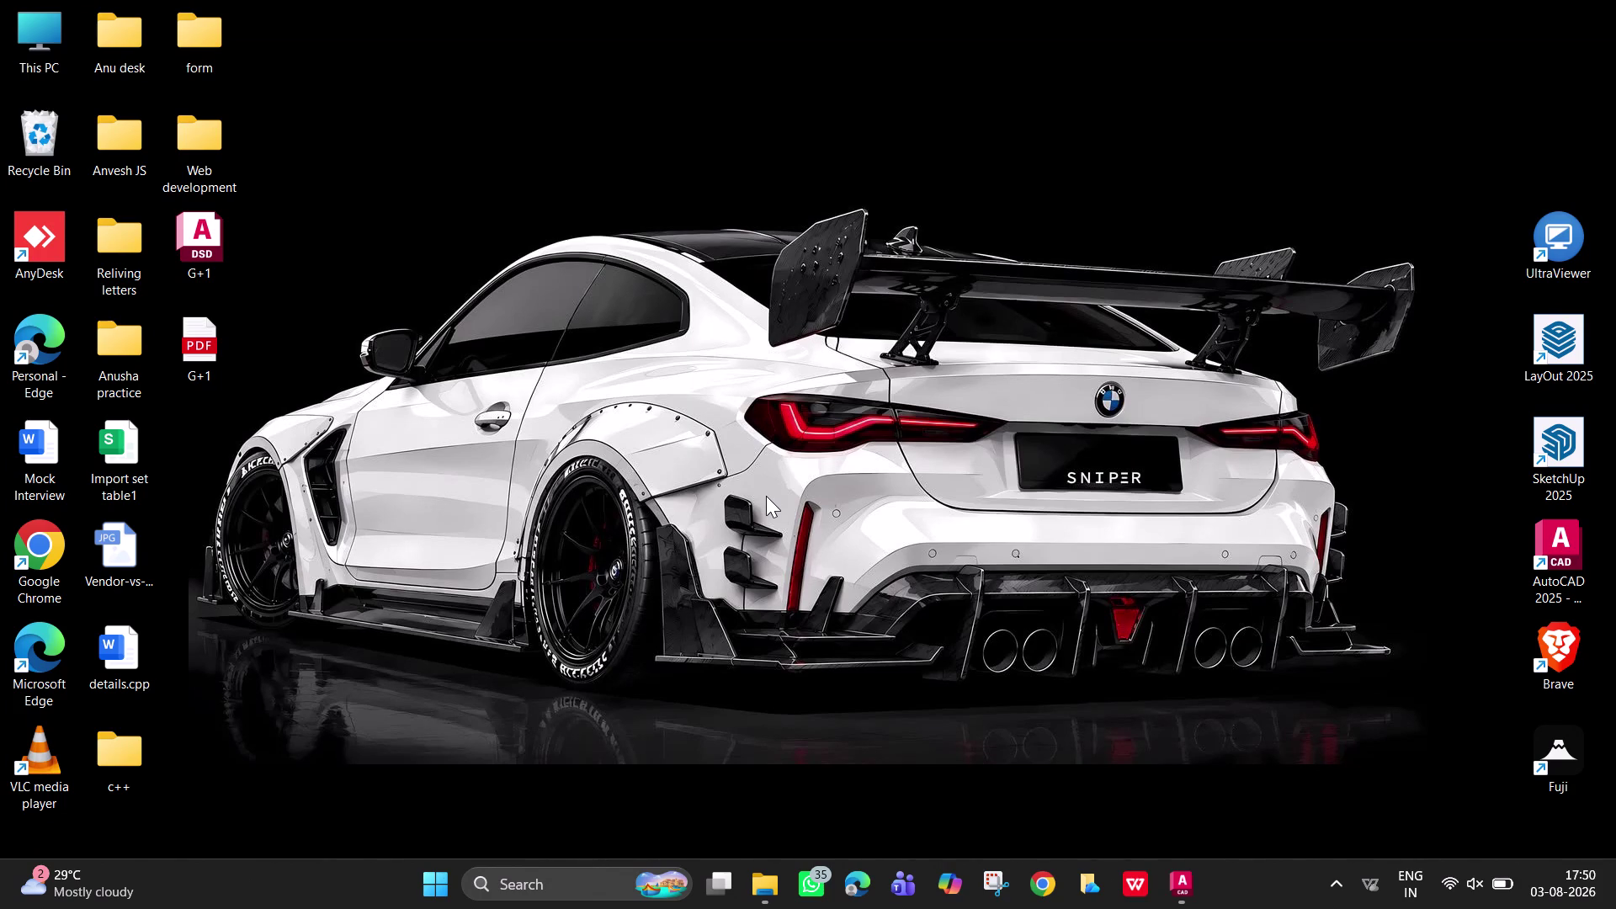
right_click(821, 369)
right_click(844, 350)
right_click(1142, 229)
right_click(1315, 231)
click(1234, 317)
right_drag(1158, 199, 1164, 189)
click(1236, 282)
right_click(1096, 169)
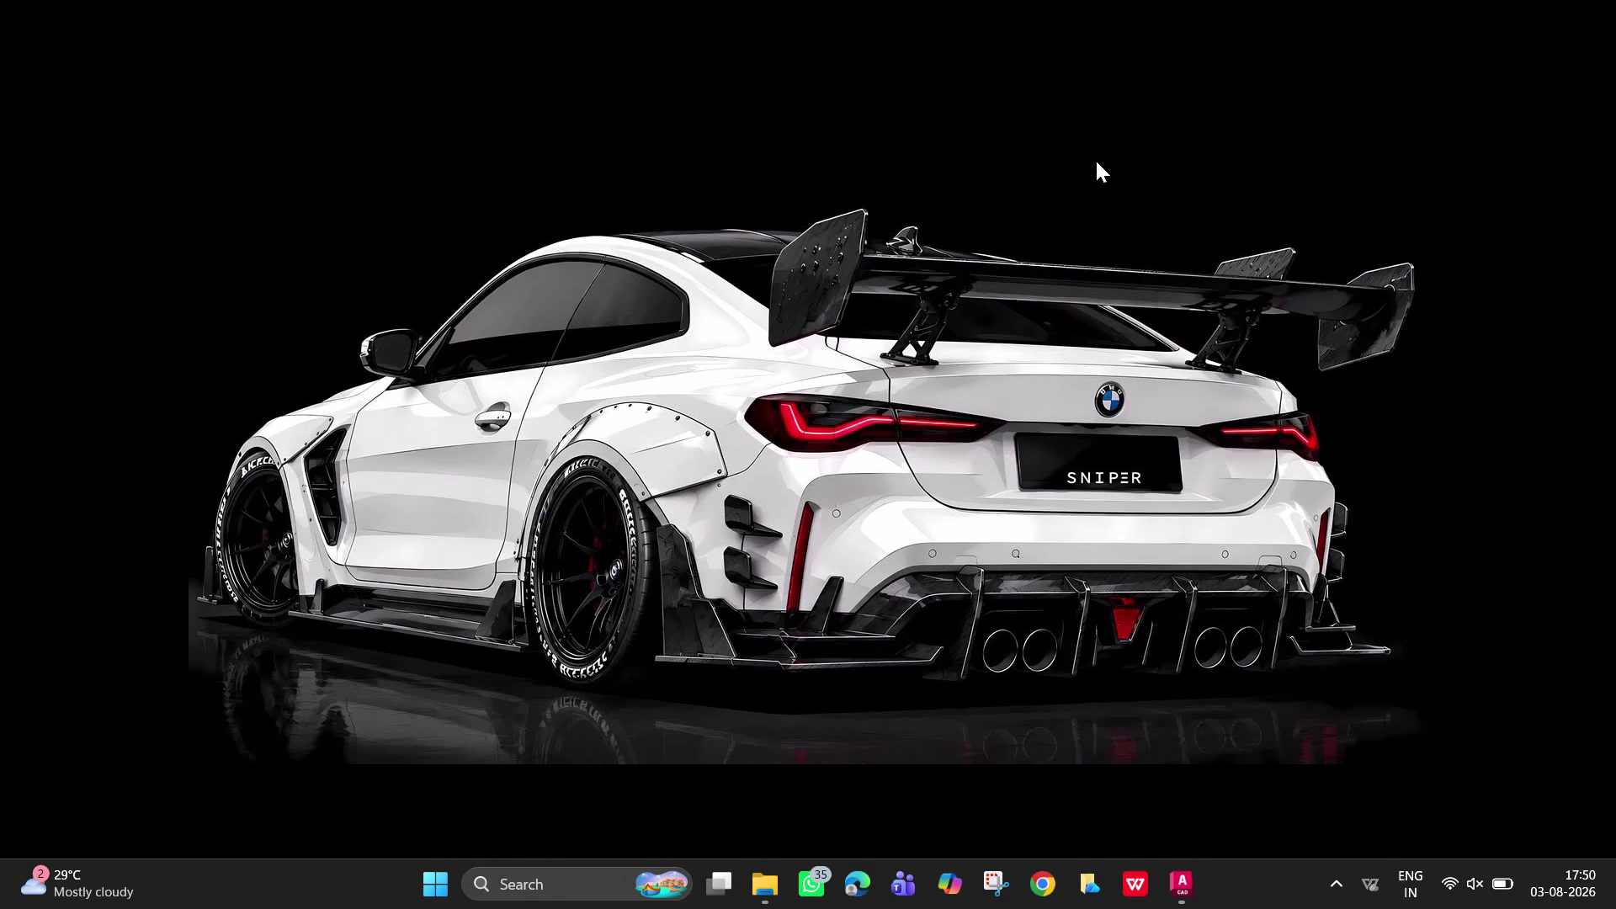
click(1196, 271)
right_click(1097, 44)
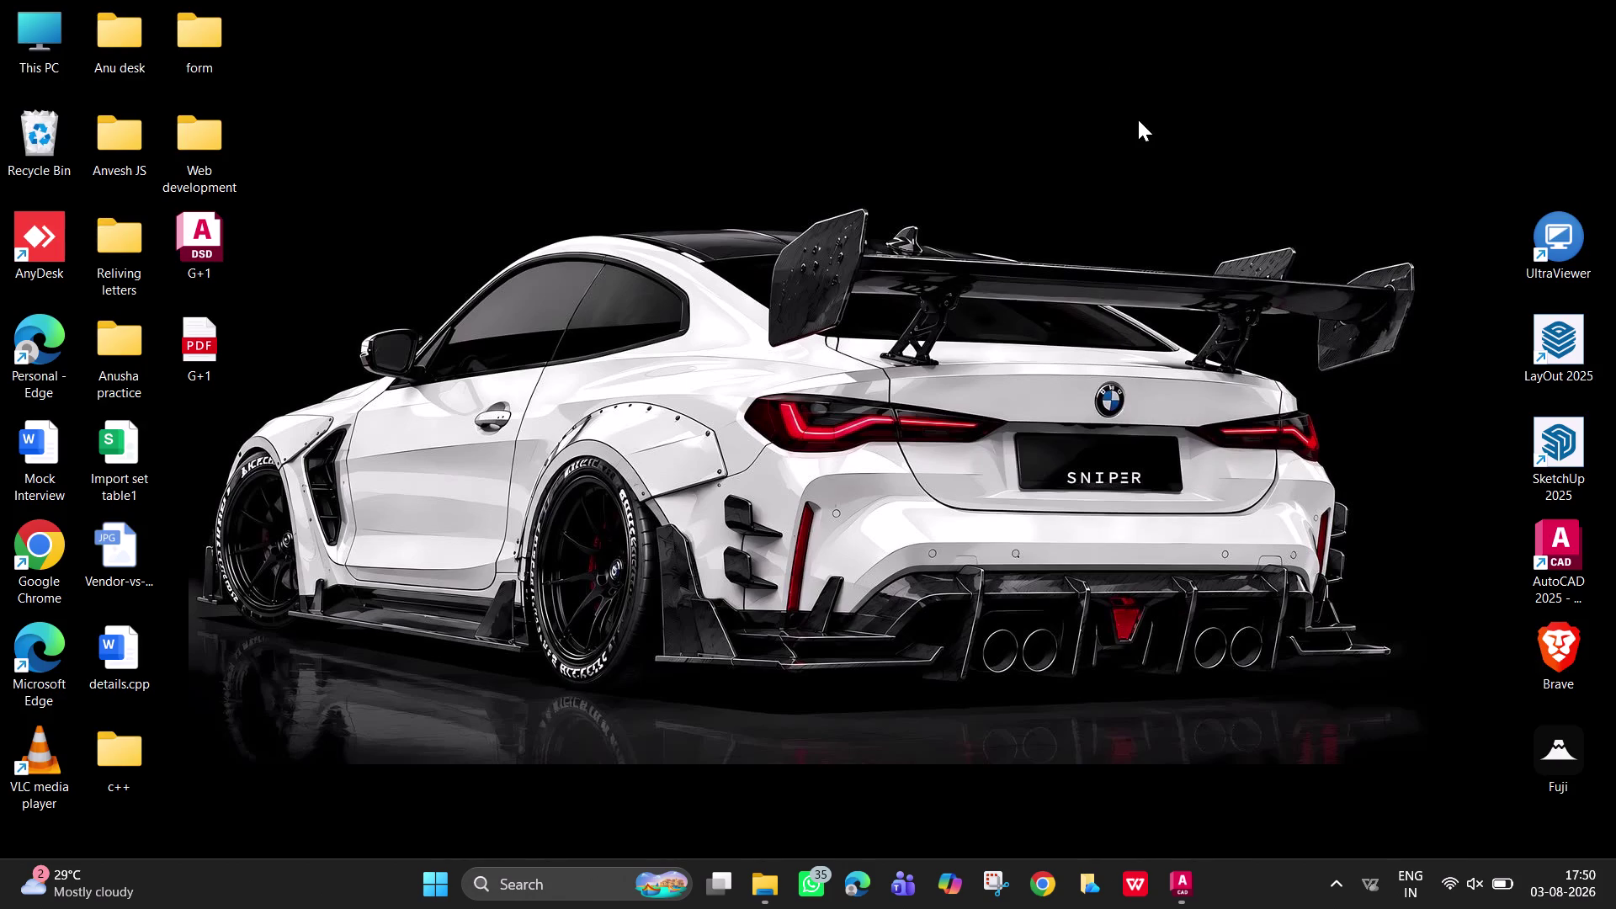
click(1159, 141)
right_click(1159, 141)
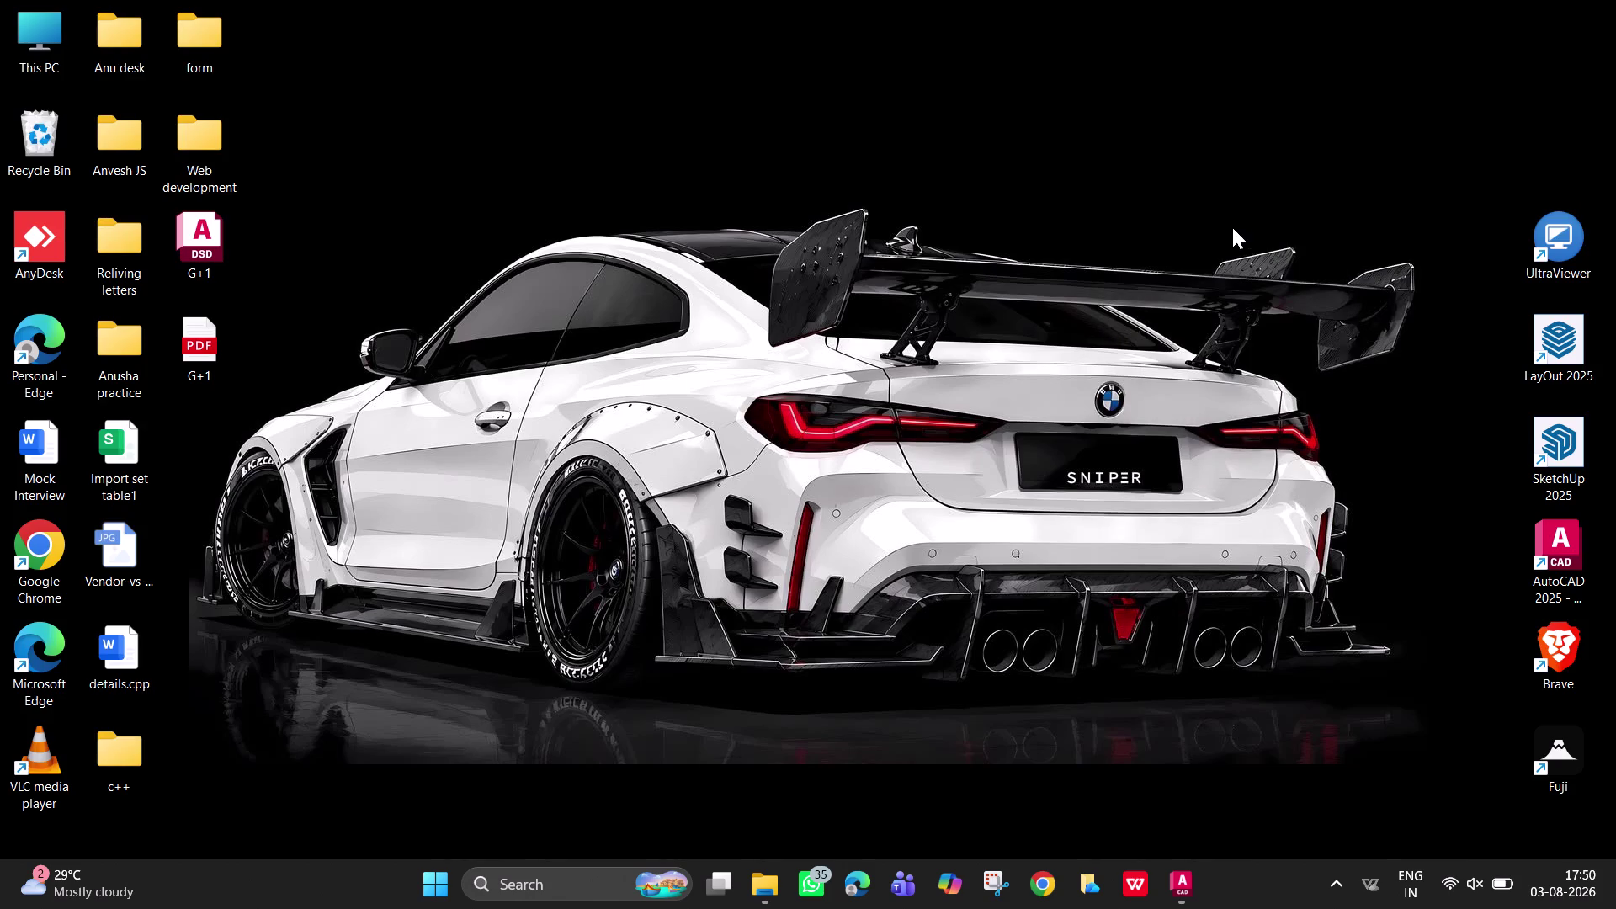
click(1231, 225)
right_click(1192, 178)
click(1289, 268)
key(alt+F4)
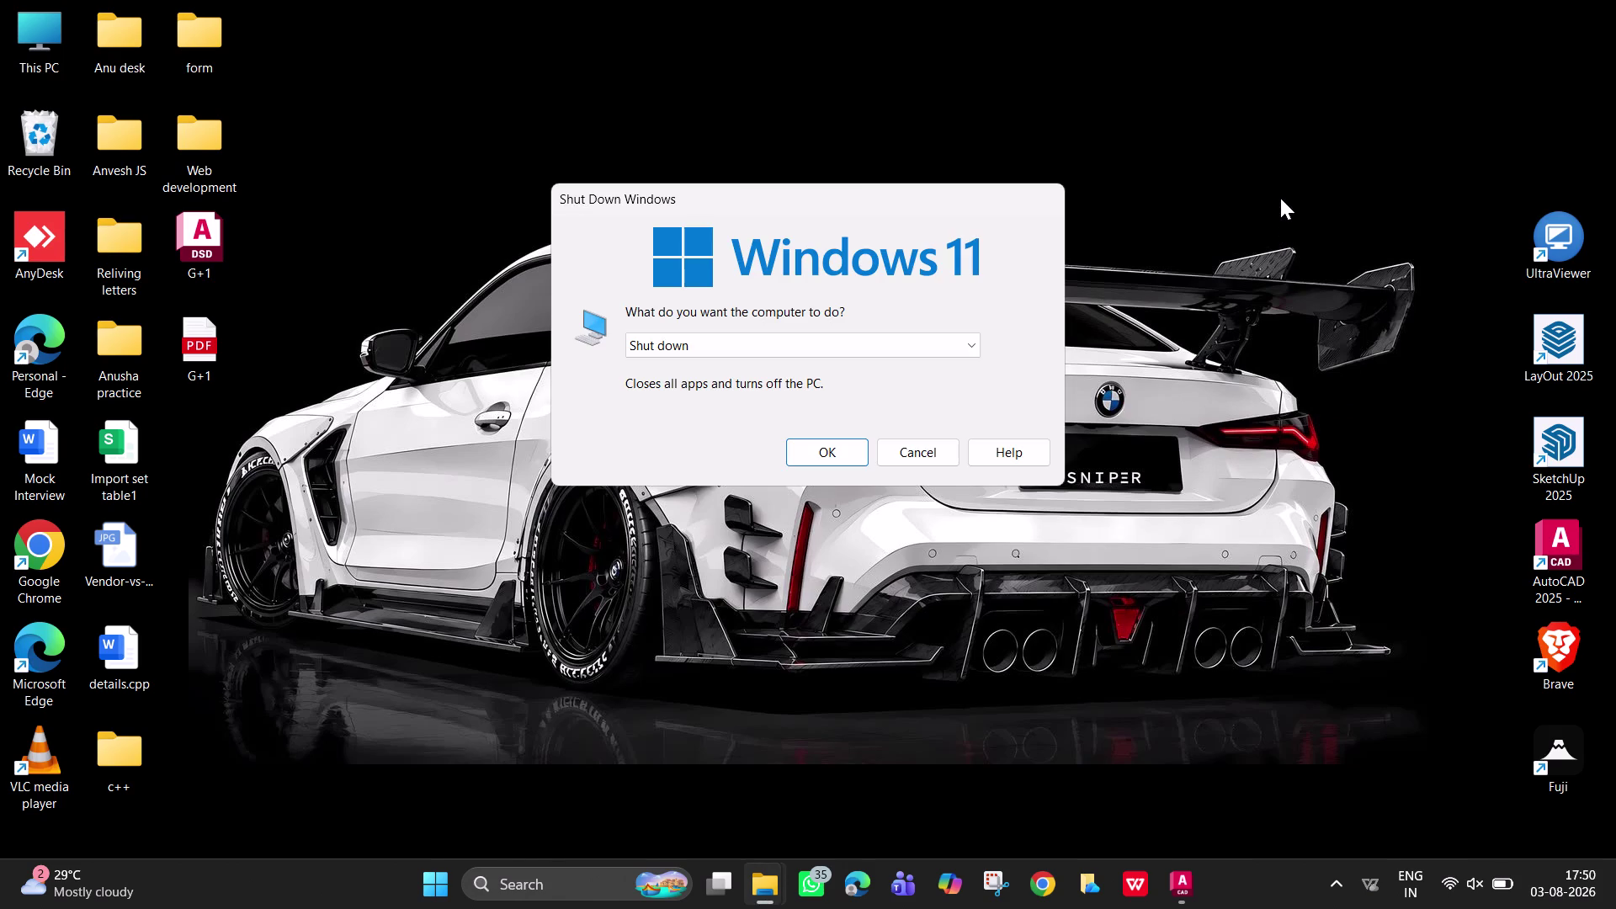
click(832, 455)
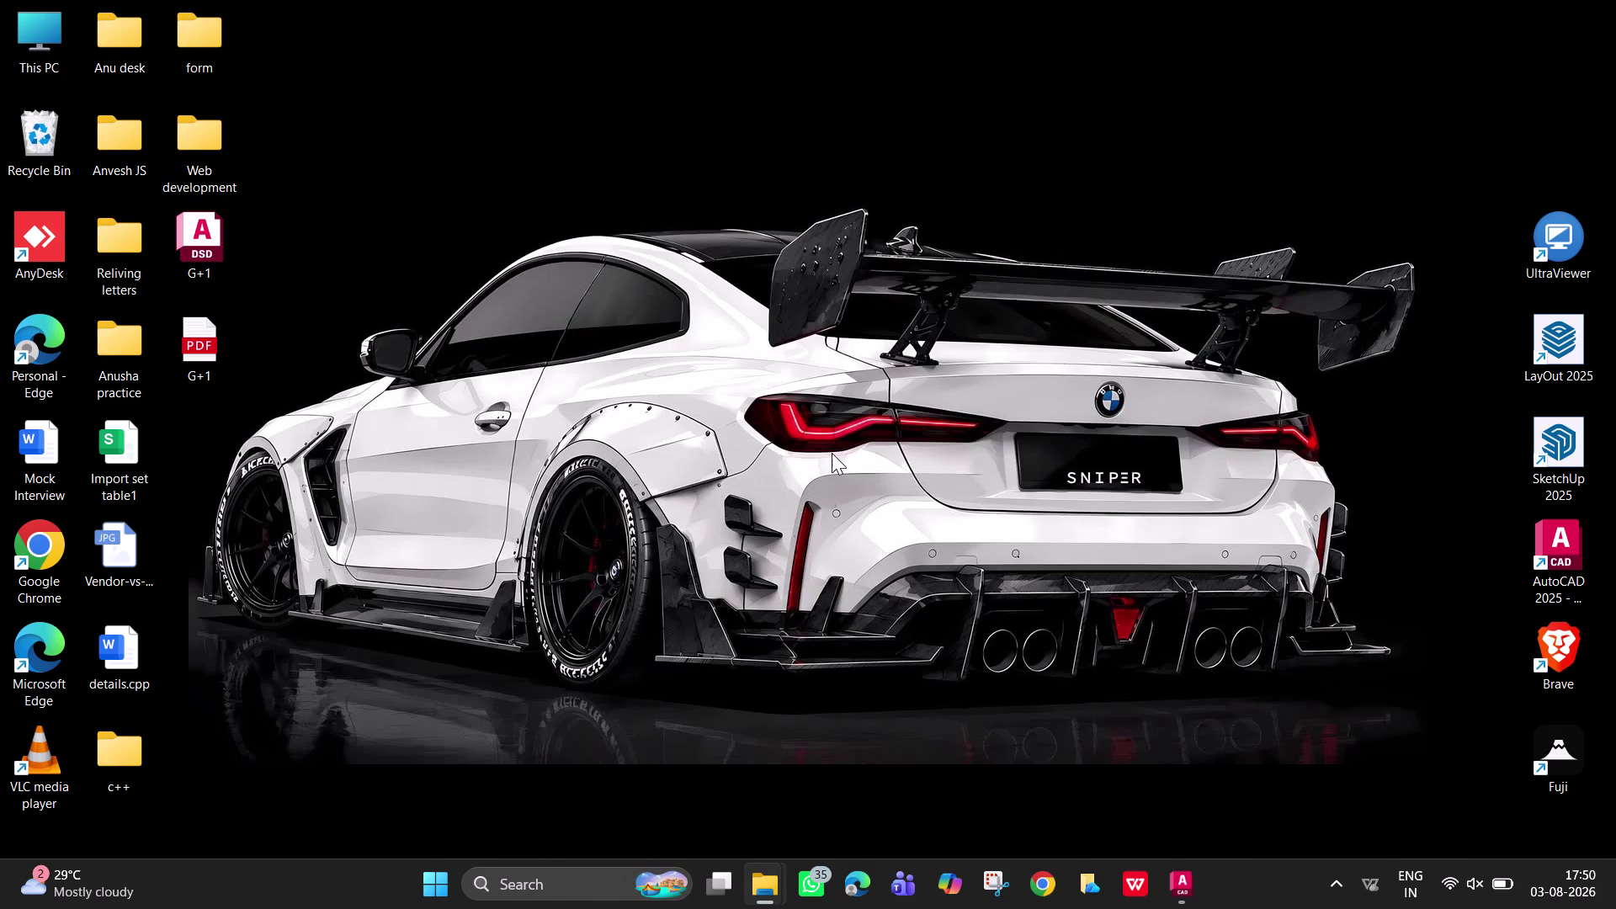